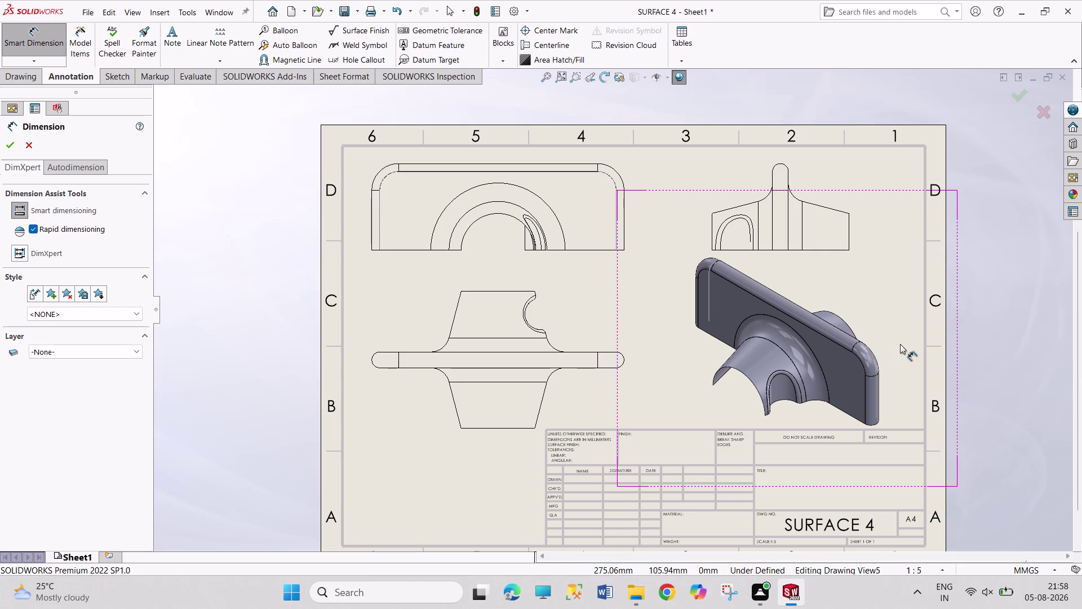
Add the 130 mm overall height dimension beside the front view.
click(506, 428)
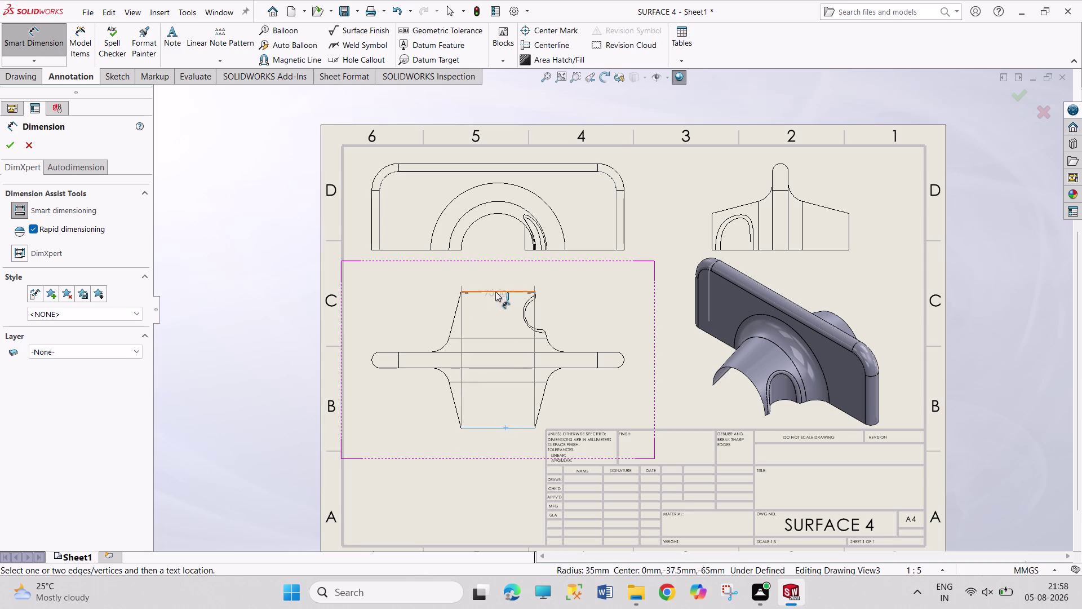
click(495, 292)
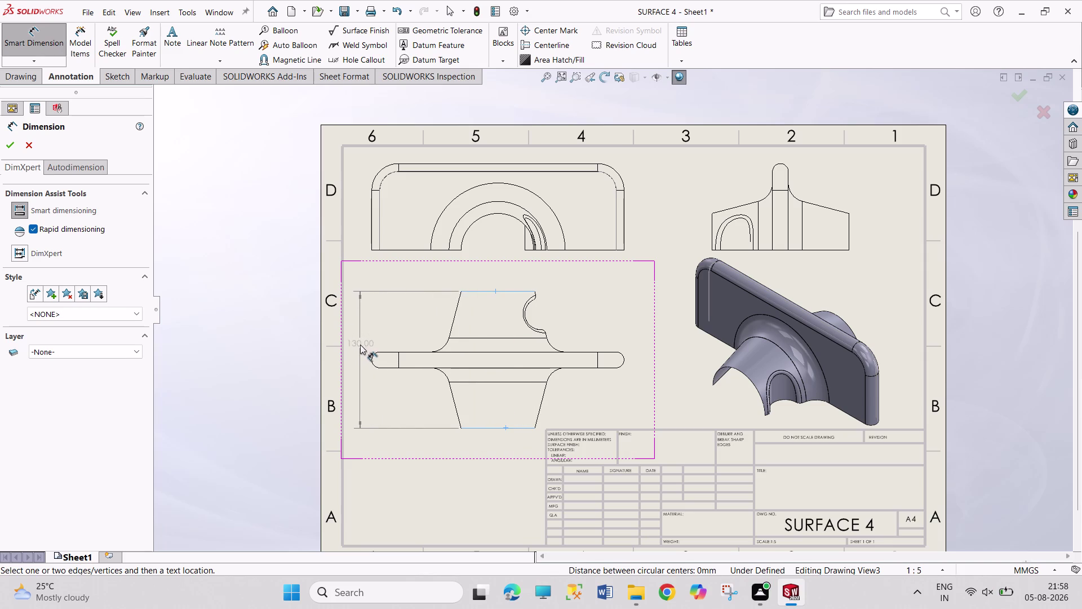
click(360, 335)
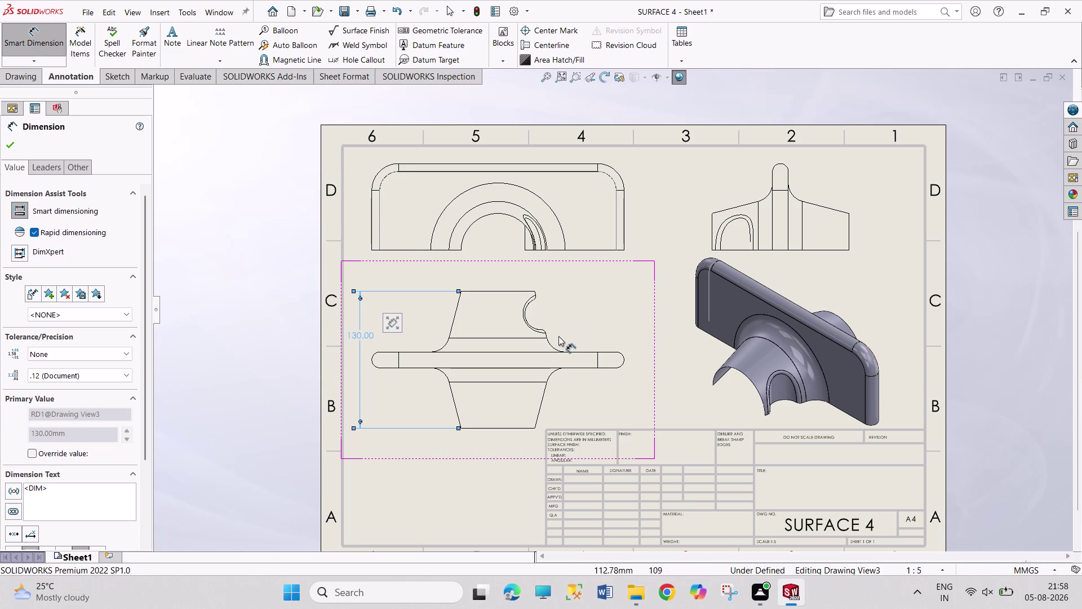
click(528, 326)
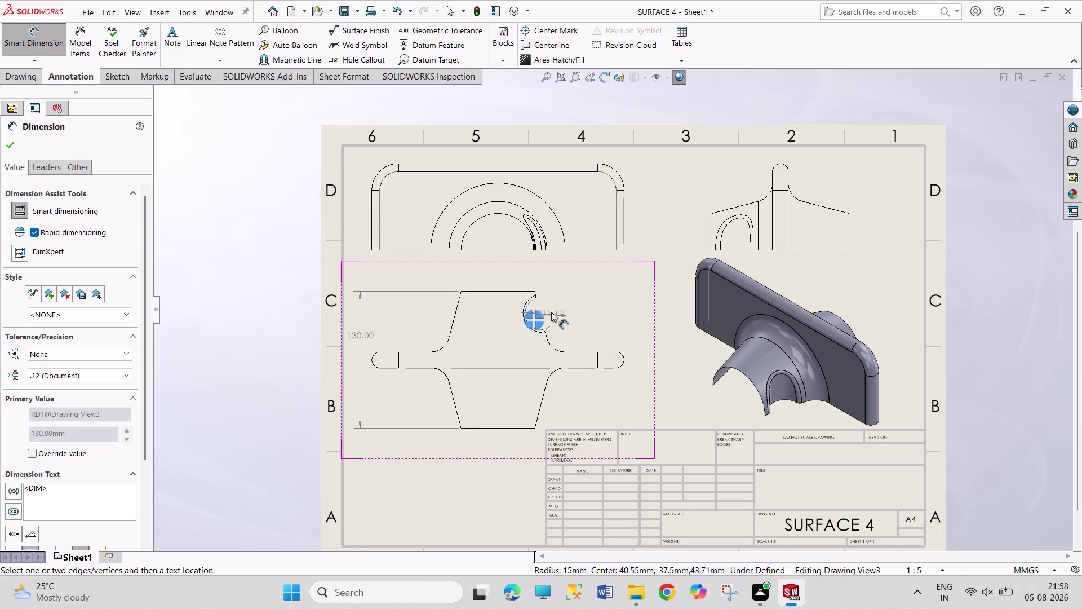
Label the curved notch arc with an R15 radius, discarding an accidental top-view dimension.
click(542, 317)
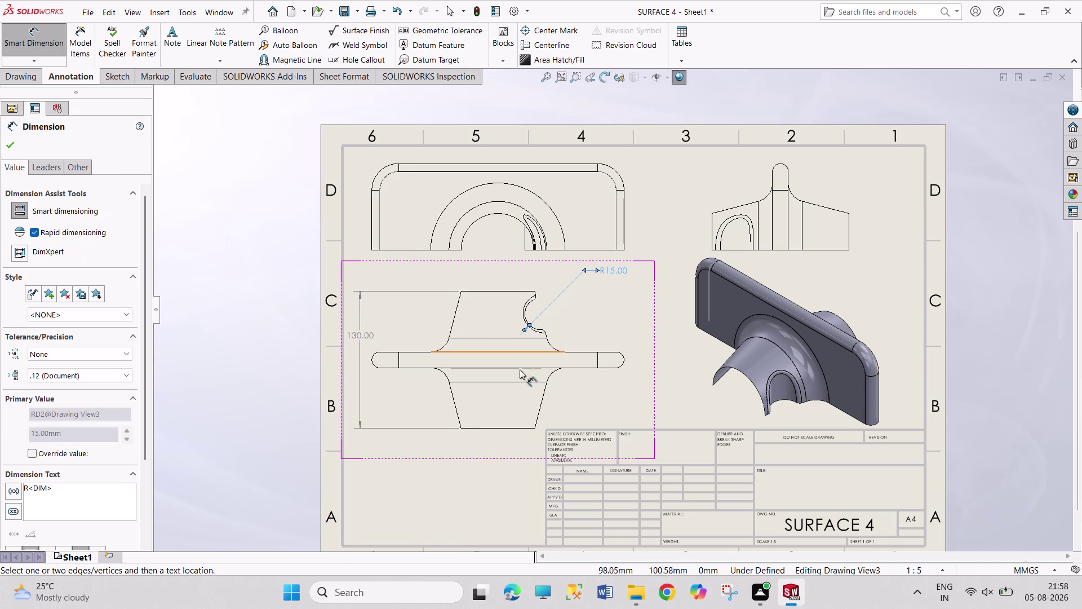
click(371, 234)
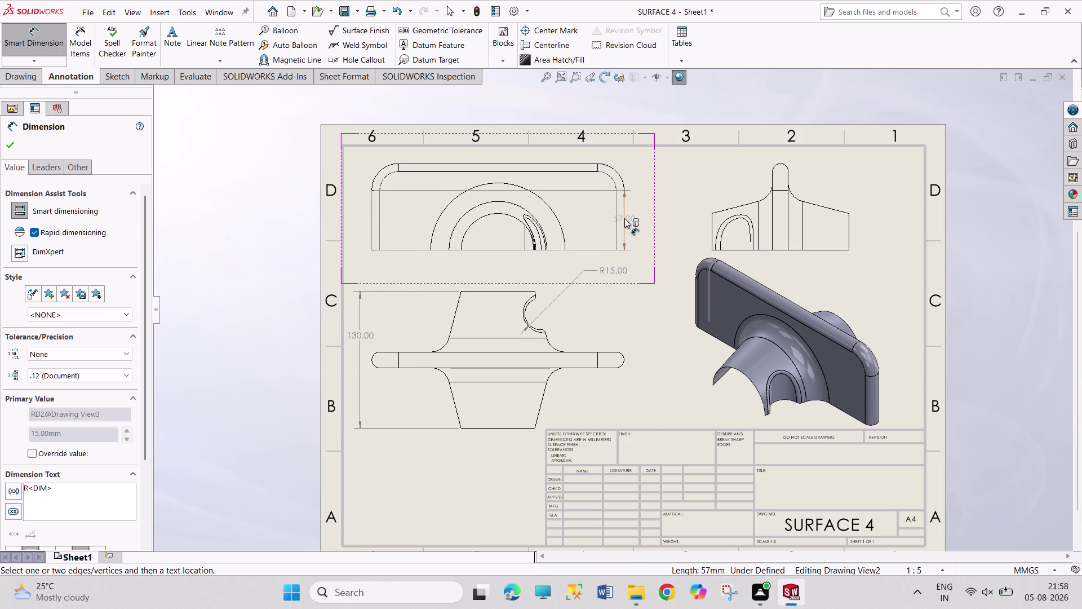
click(624, 218)
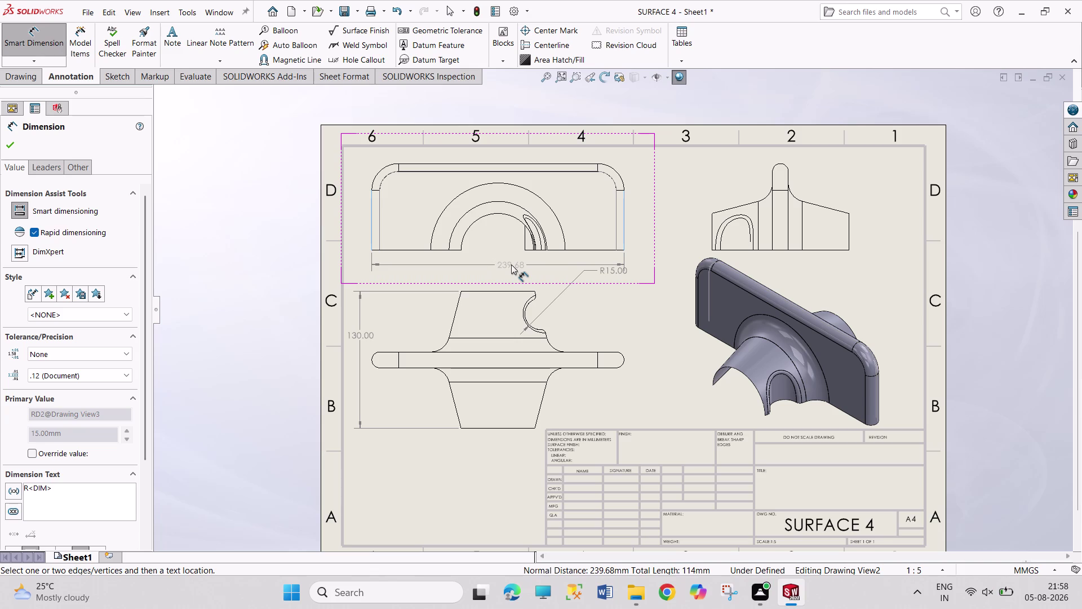
key(Escape)
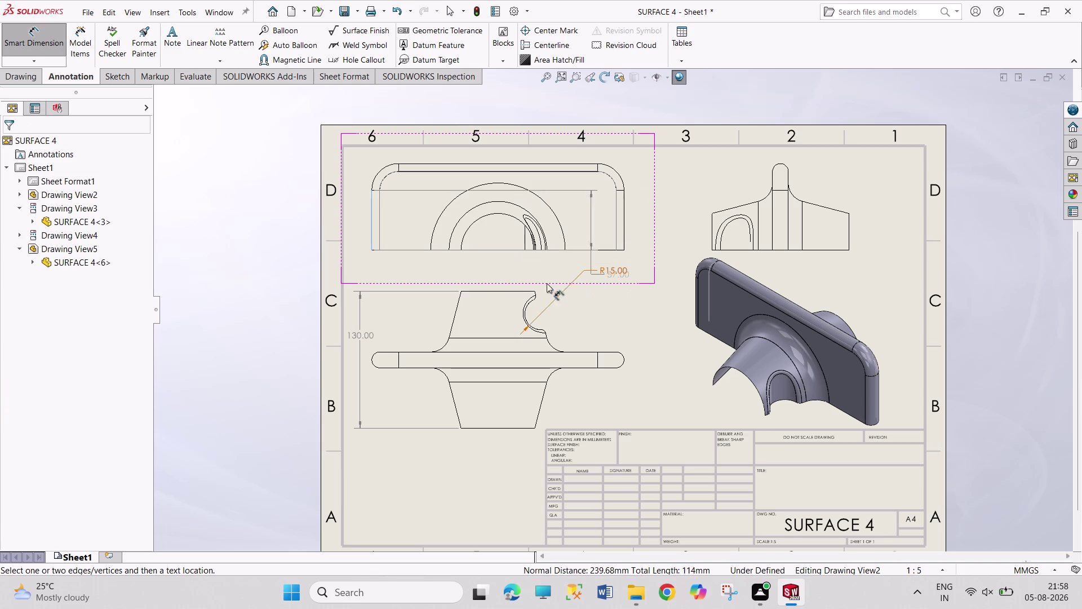
key(Escape)
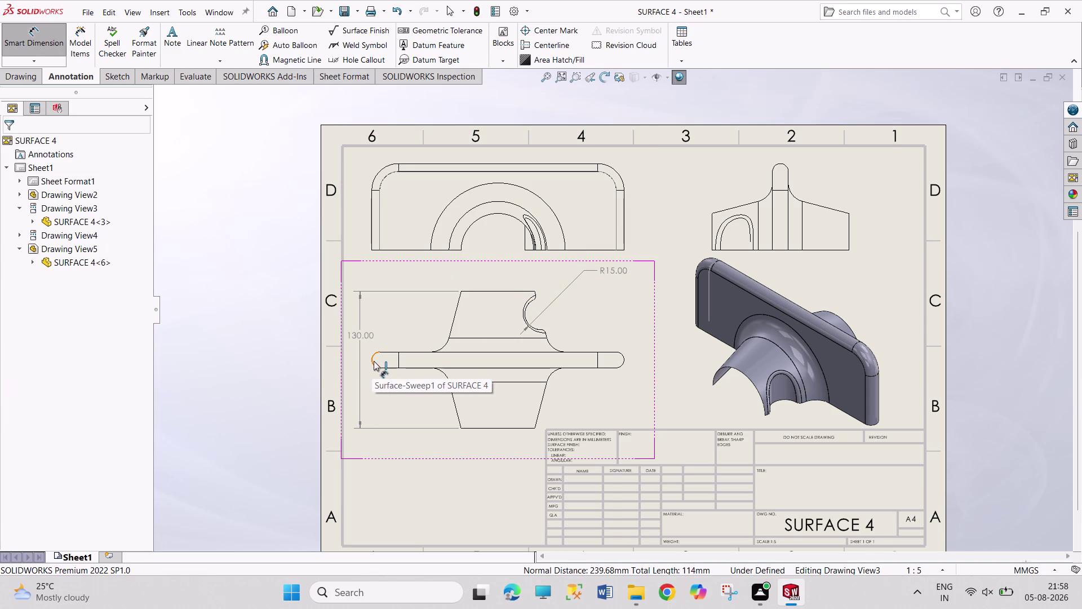
click(371, 359)
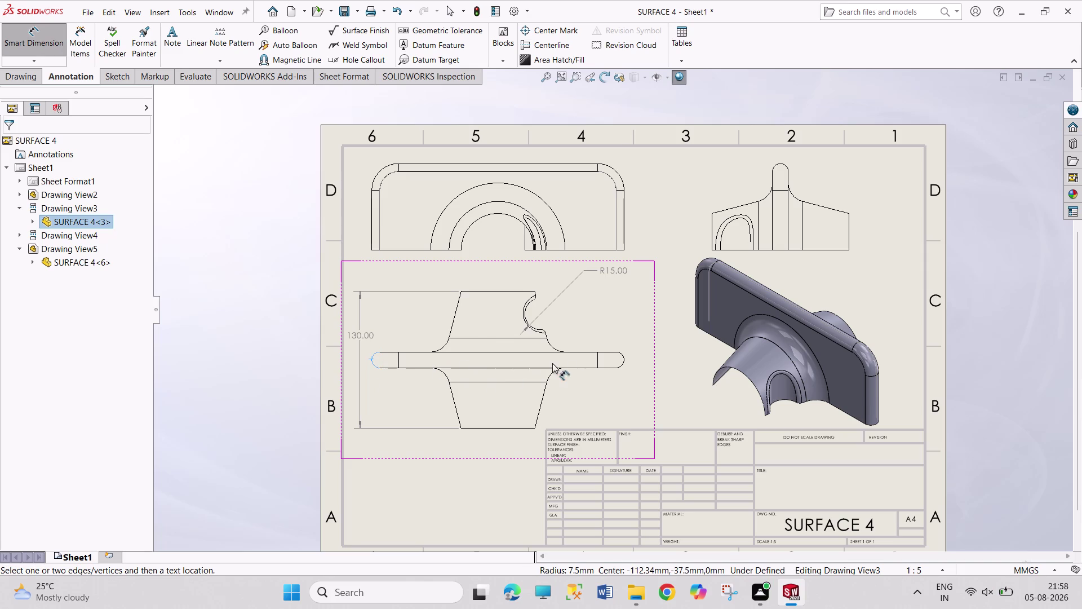
click(625, 359)
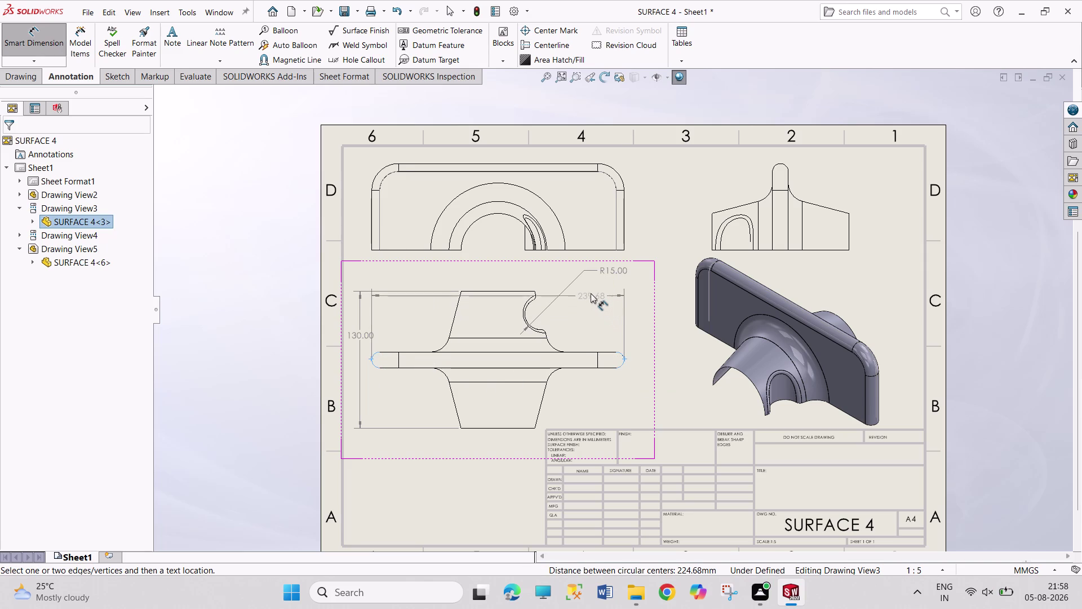
key(Escape)
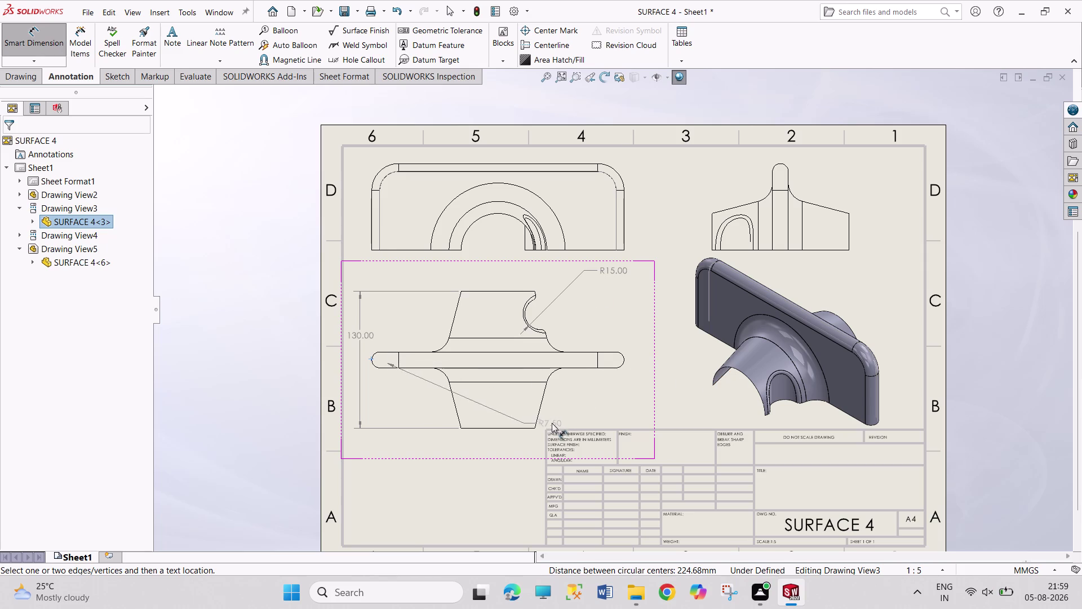
key(Escape)
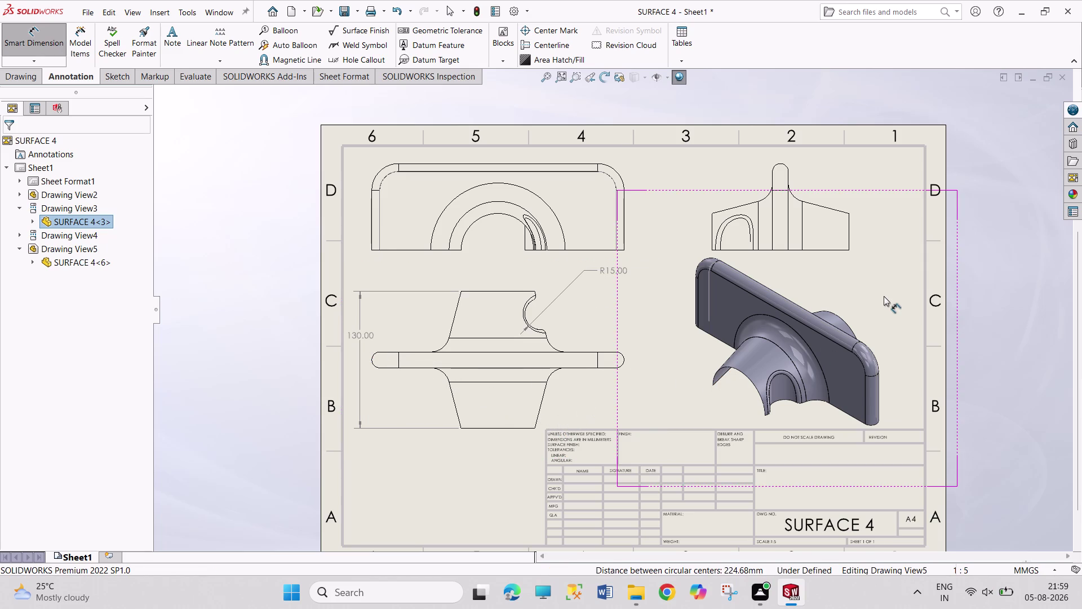
click(583, 252)
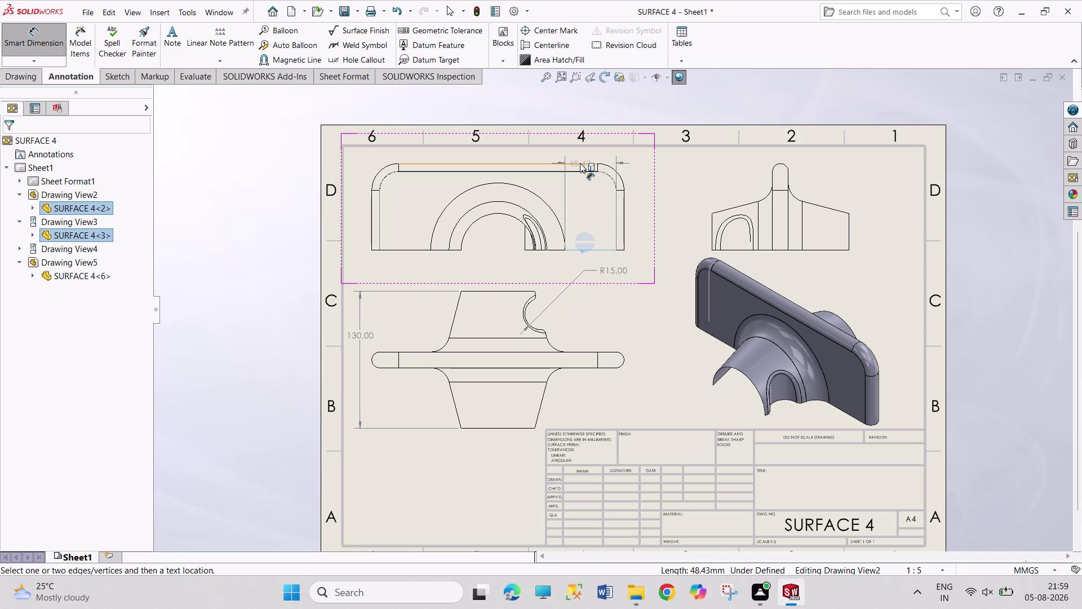
click(580, 163)
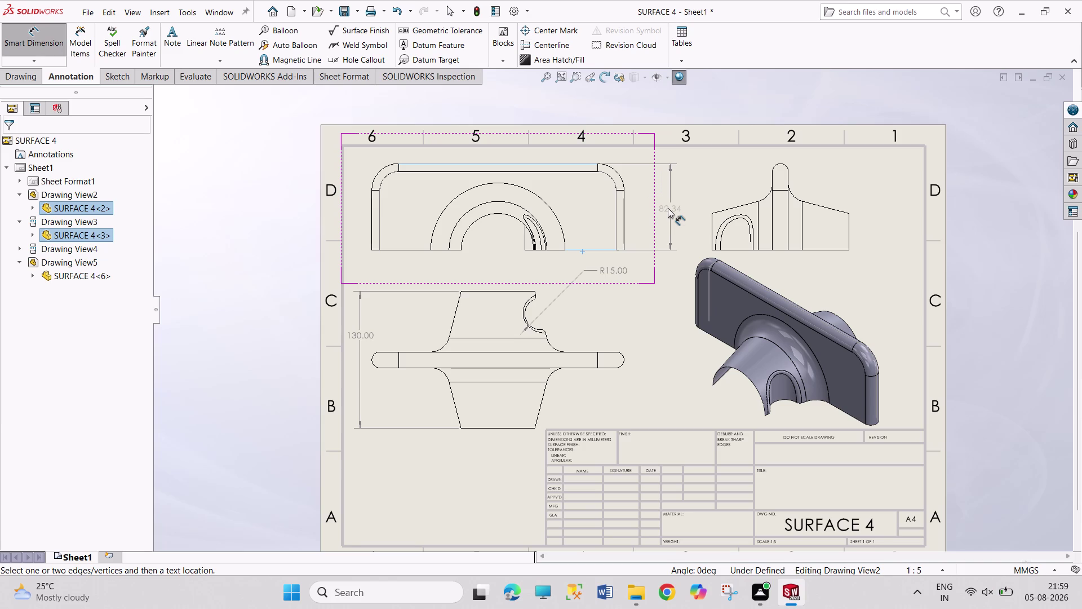
key(Escape)
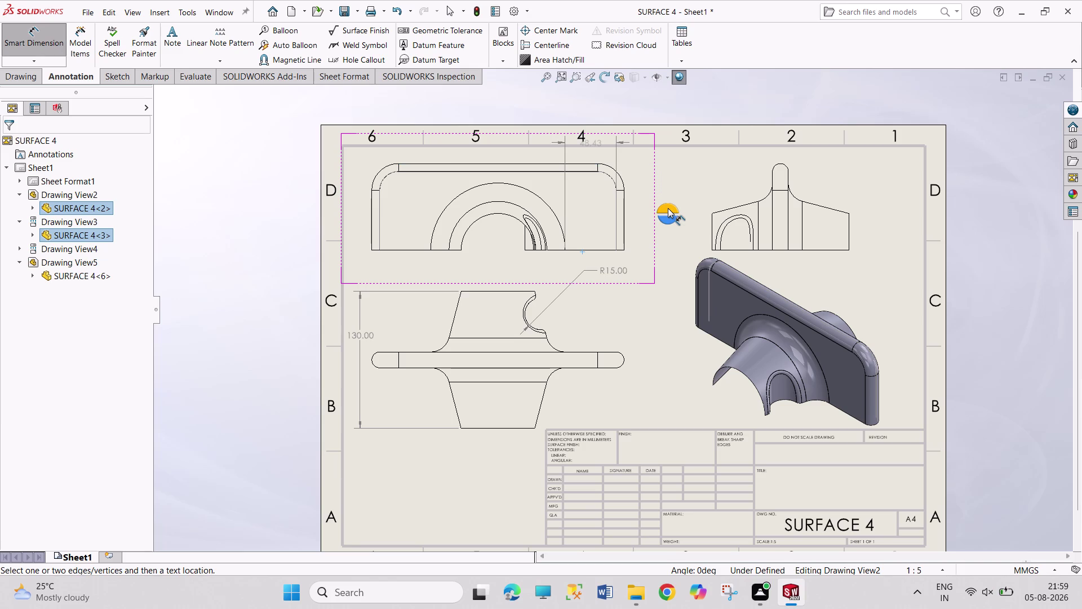
key(Escape)
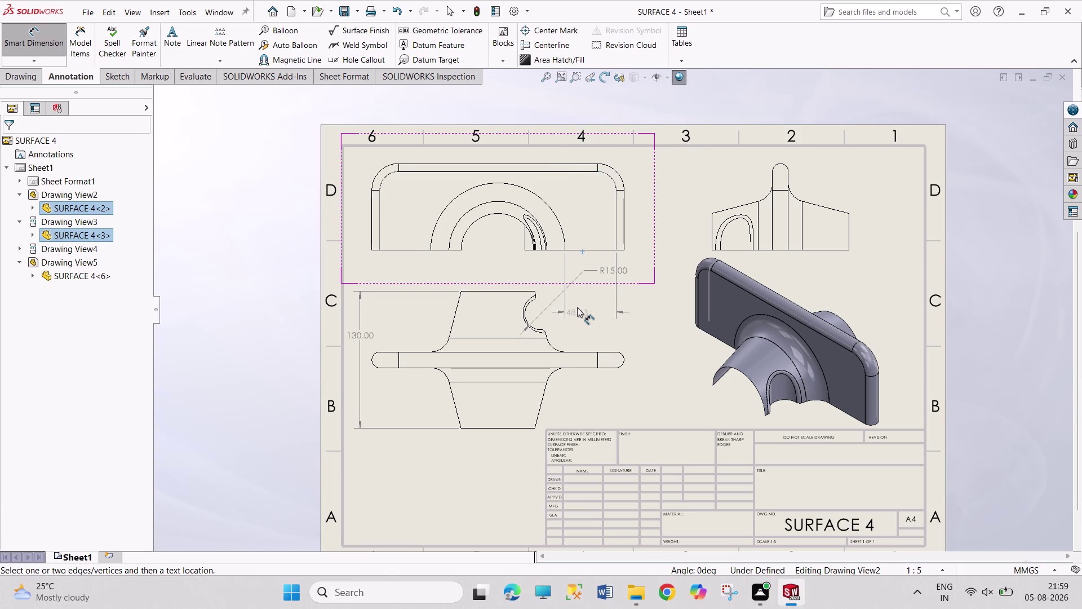
key(Escape)
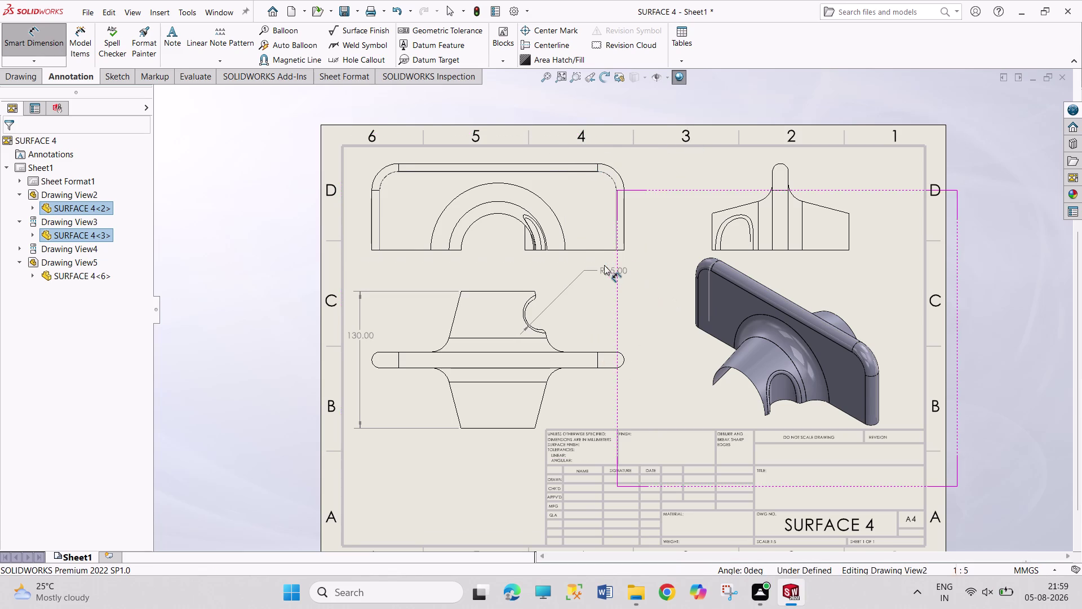
click(587, 249)
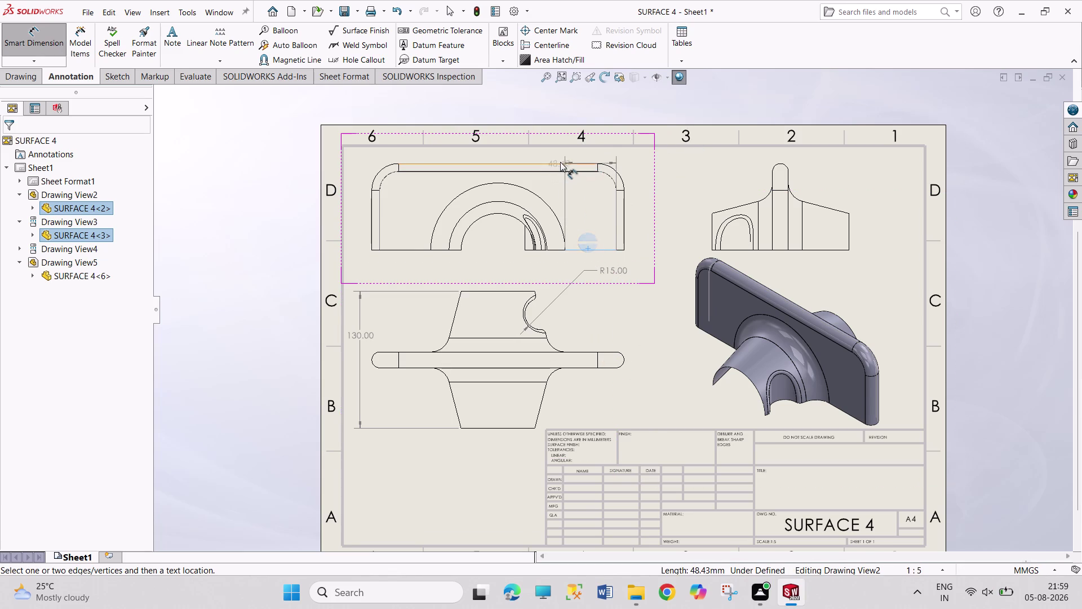
click(563, 164)
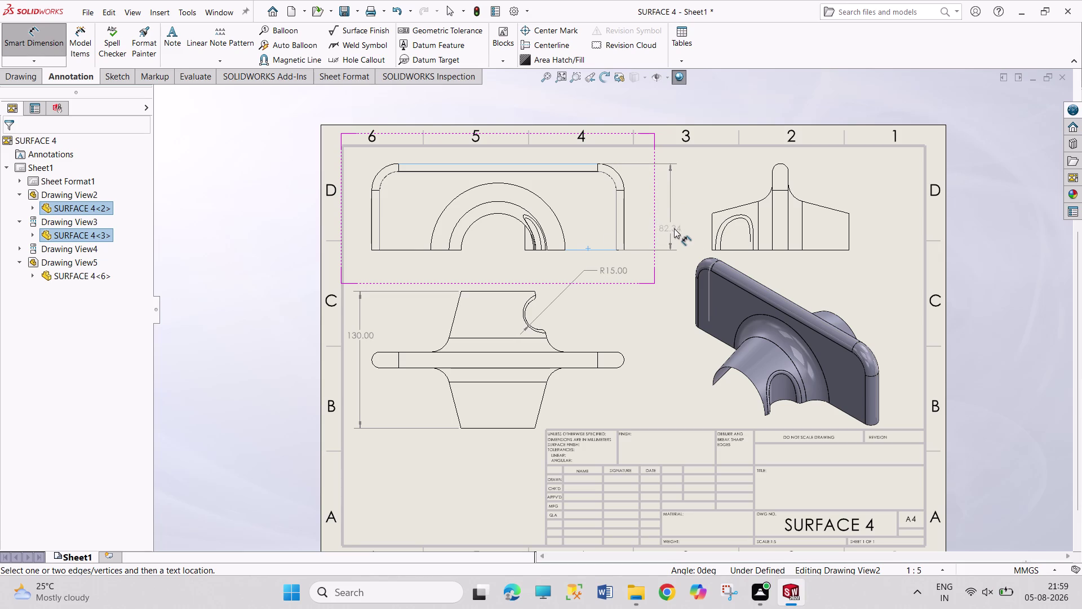
key(Escape)
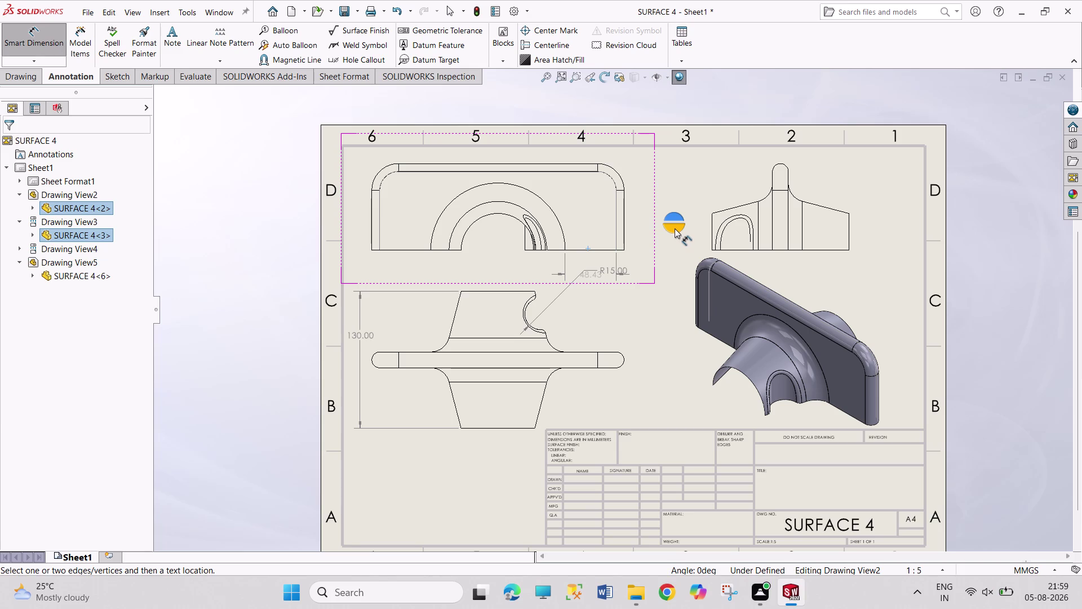
key(Escape)
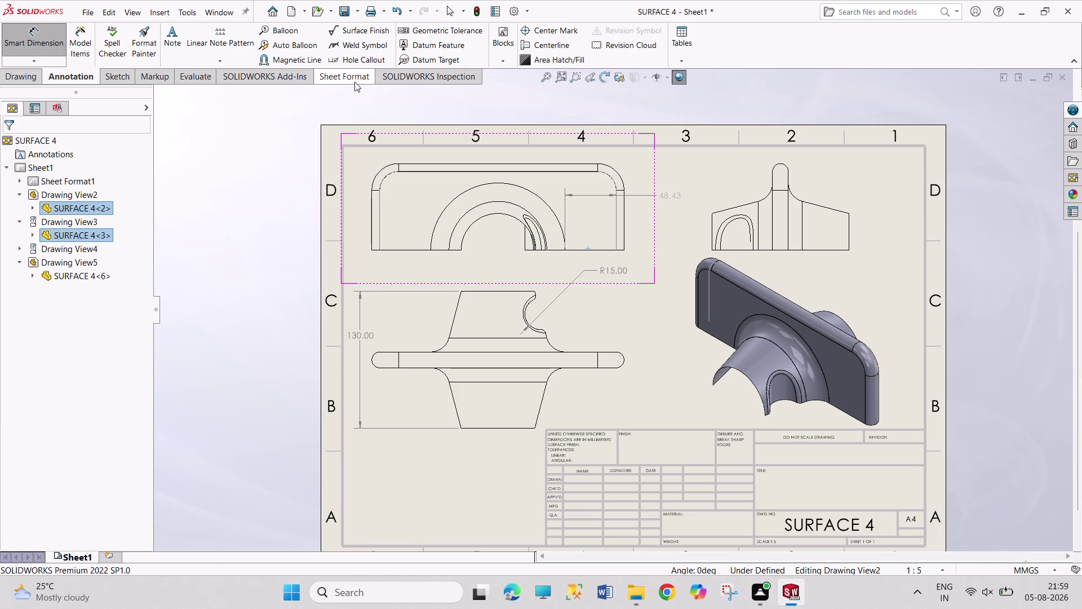
key(Escape)
key(Escape)
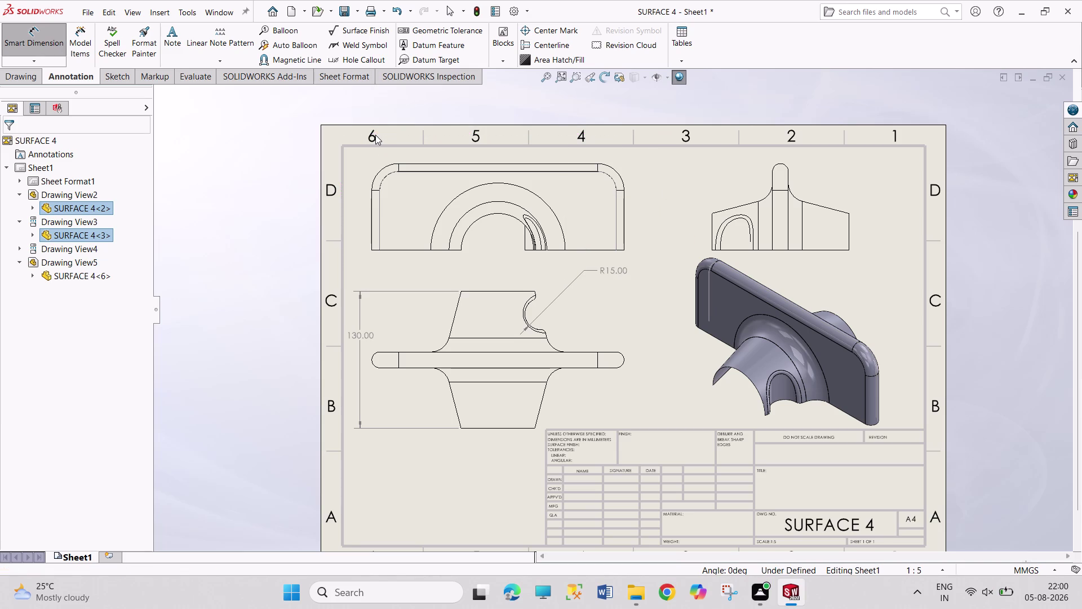
Preview the front view's edge-to-edge width of 239.68 mm, then cancel it unplaced.
click(472, 14)
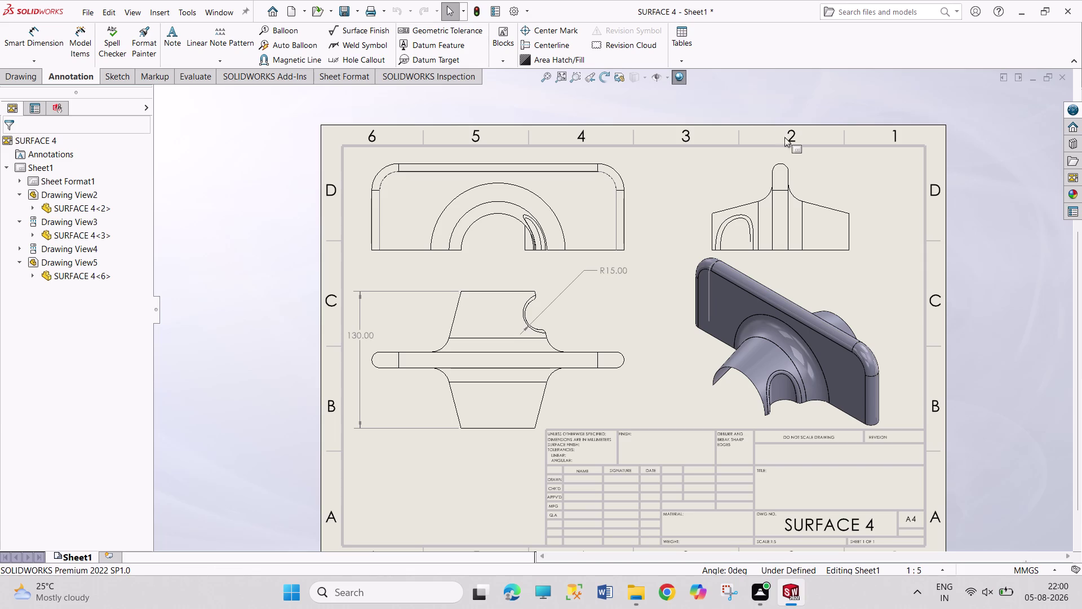
right_drag(978, 258, 971, 148)
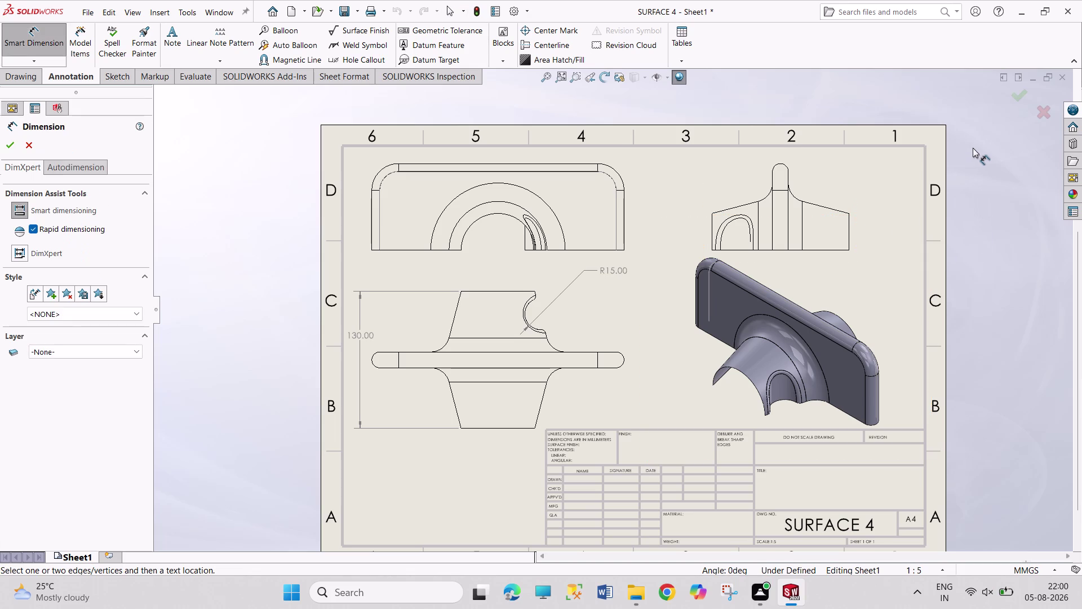
click(372, 232)
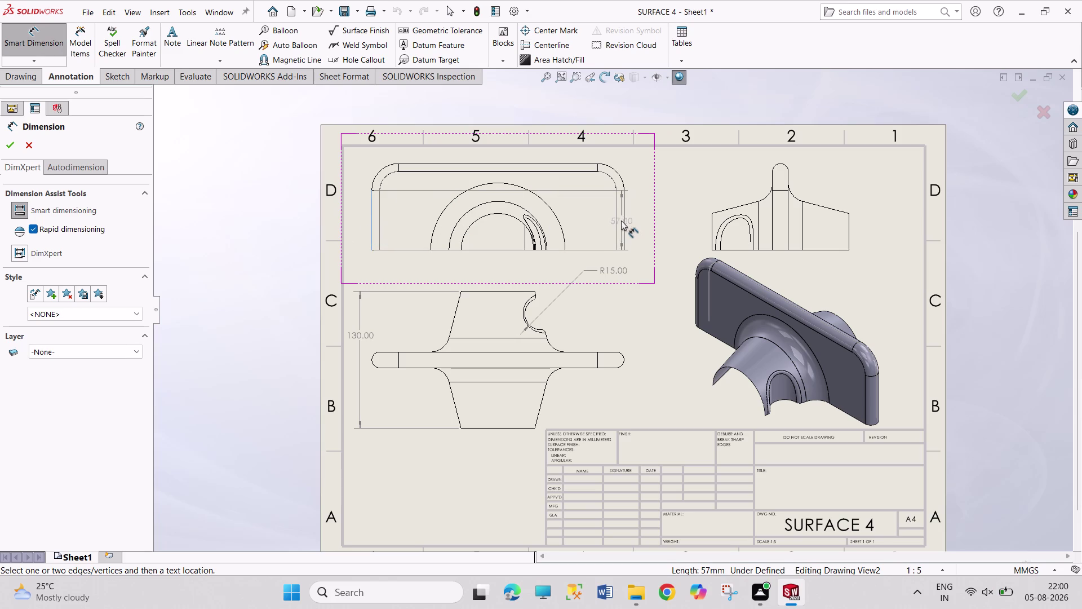
scroll(down, 3)
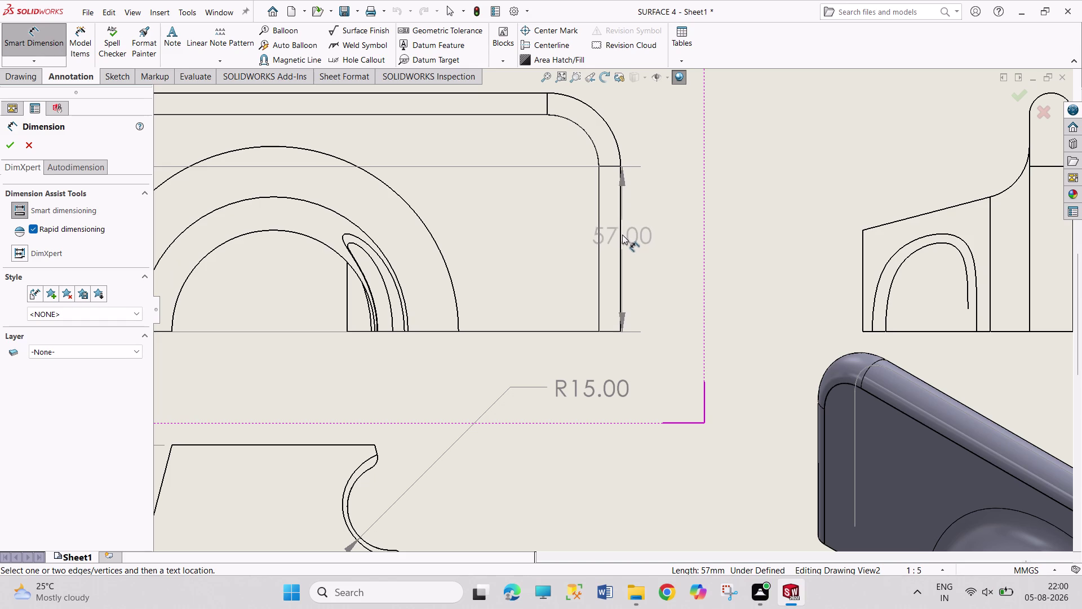
click(621, 233)
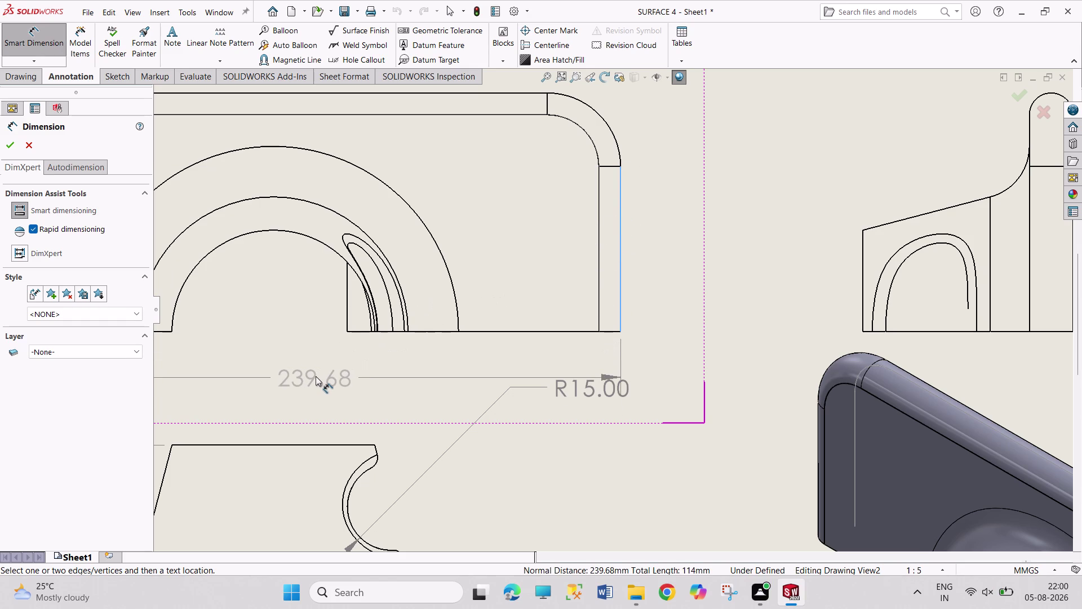
scroll(up, 3)
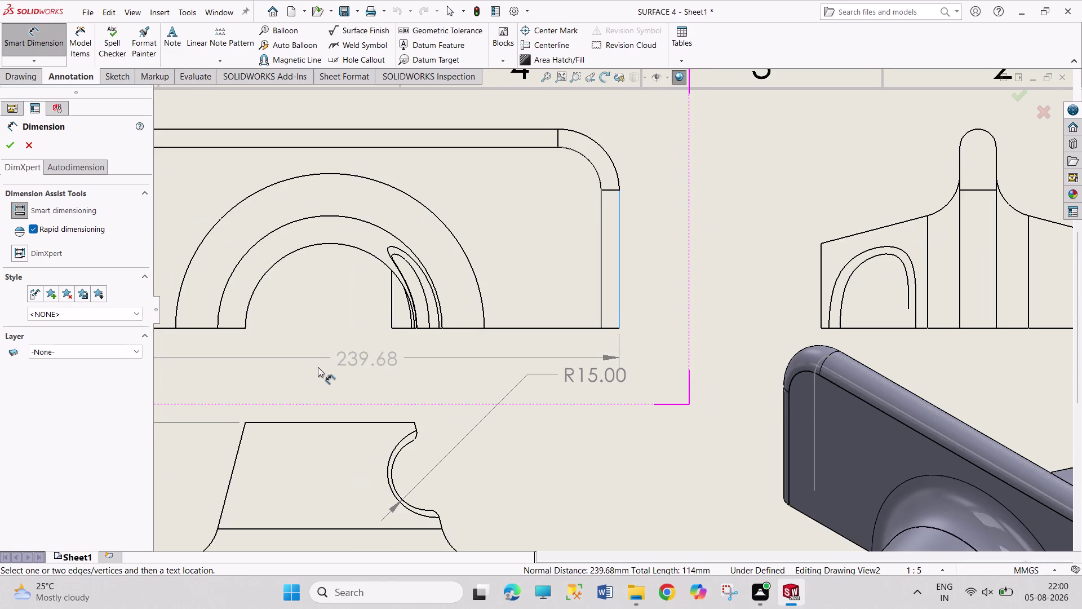
scroll(up, 3)
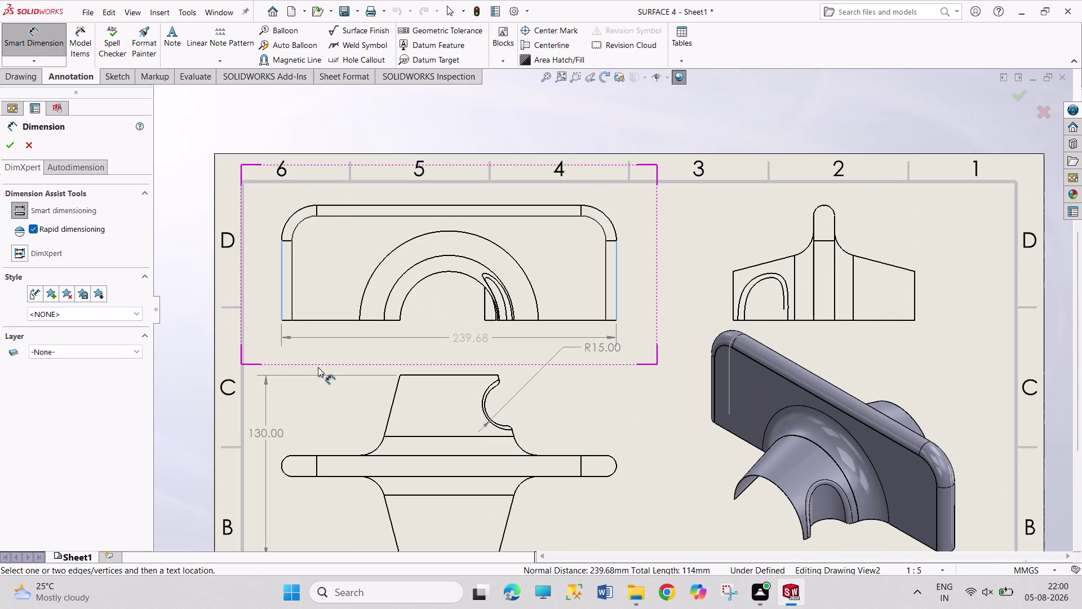
key(Escape)
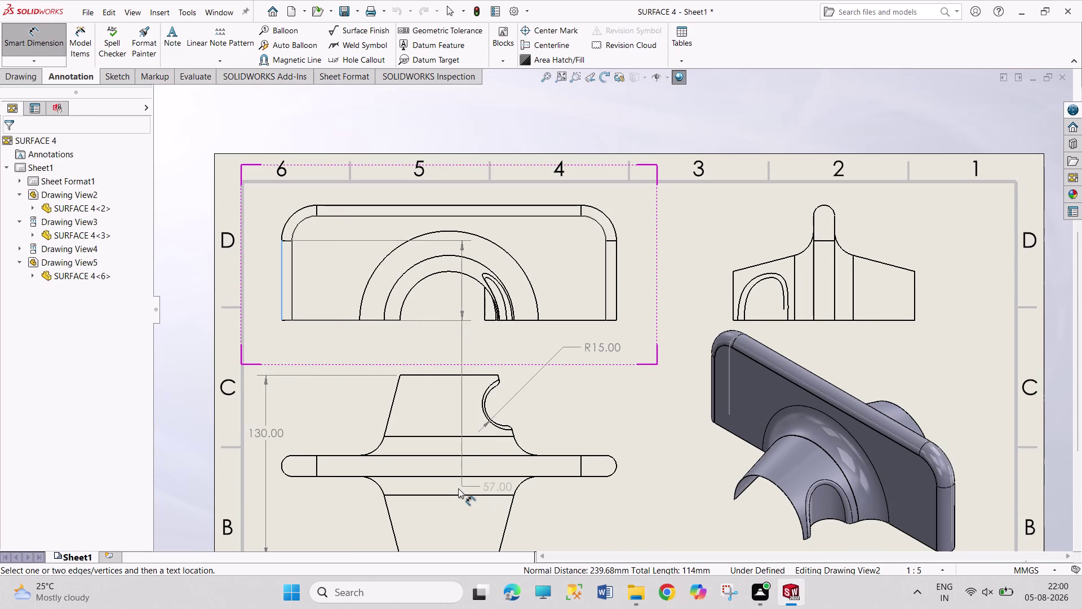
key(Escape)
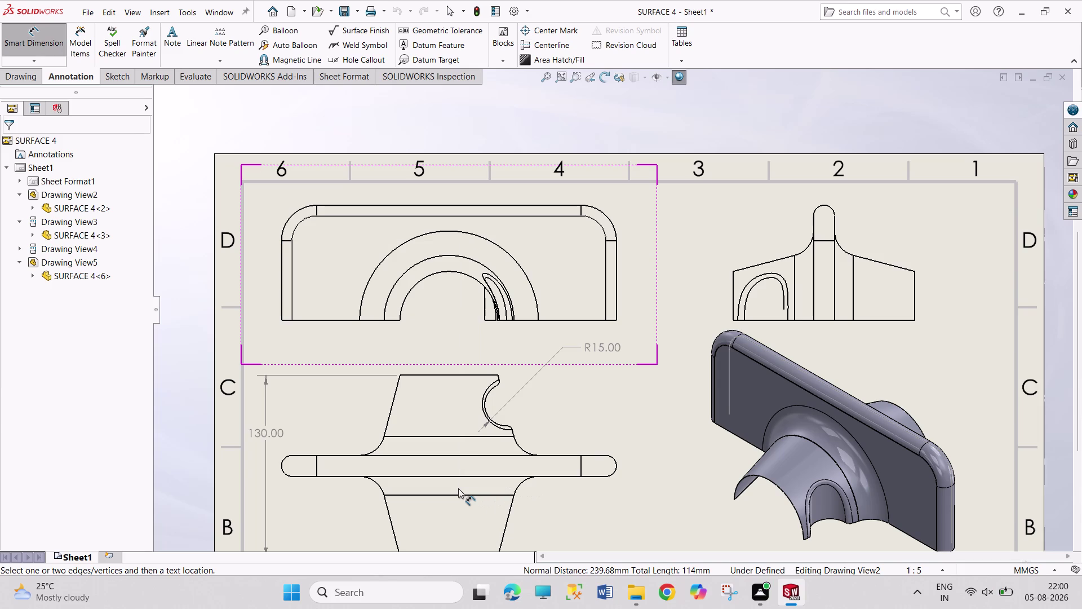
click(525, 321)
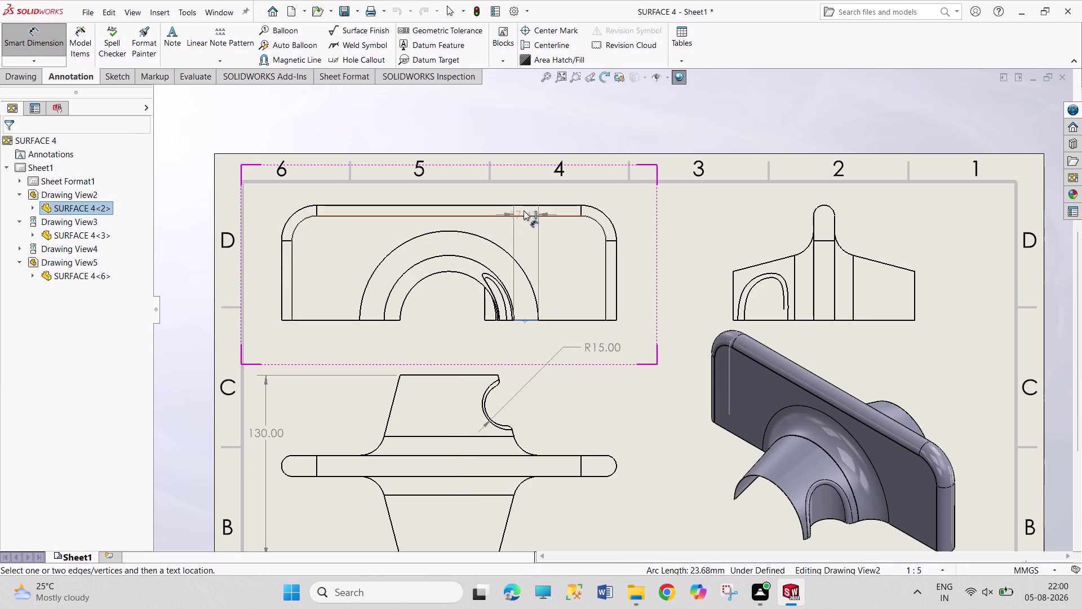
click(524, 204)
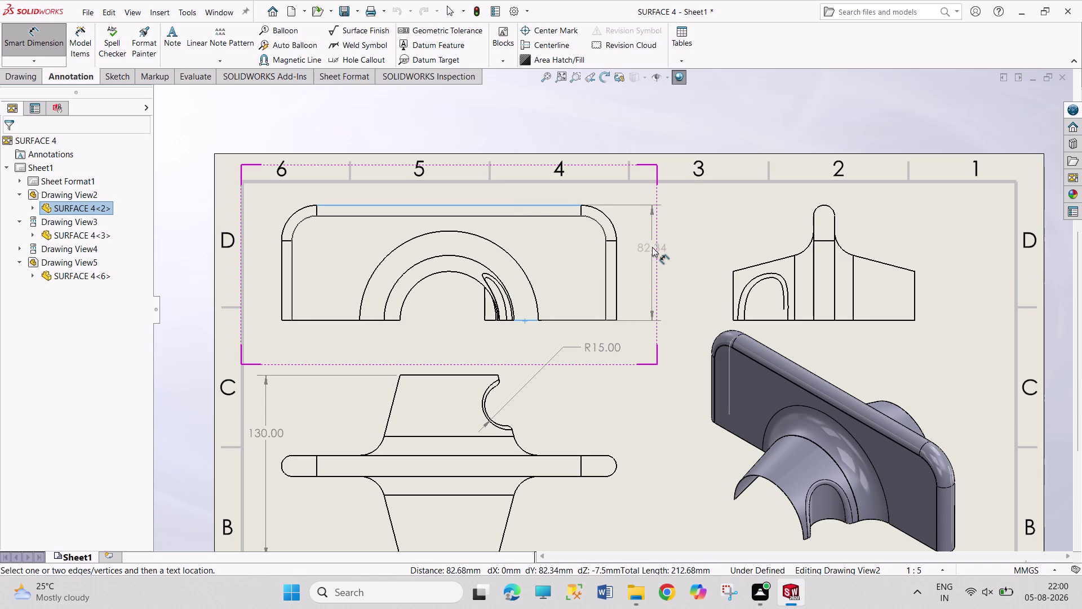
key(Escape)
key(Escape)
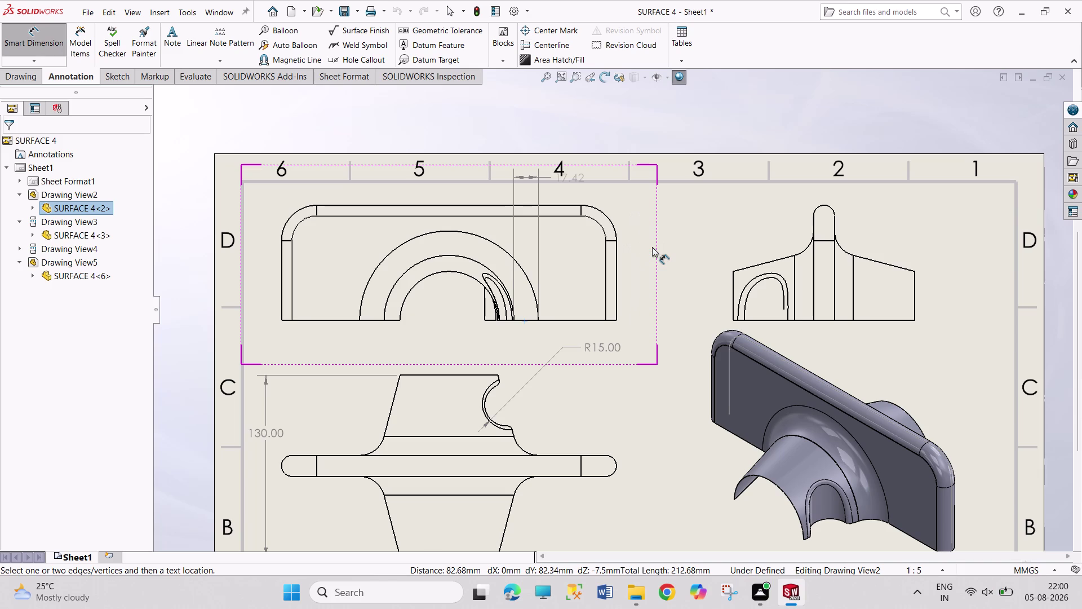
key(Escape)
key(Escape)
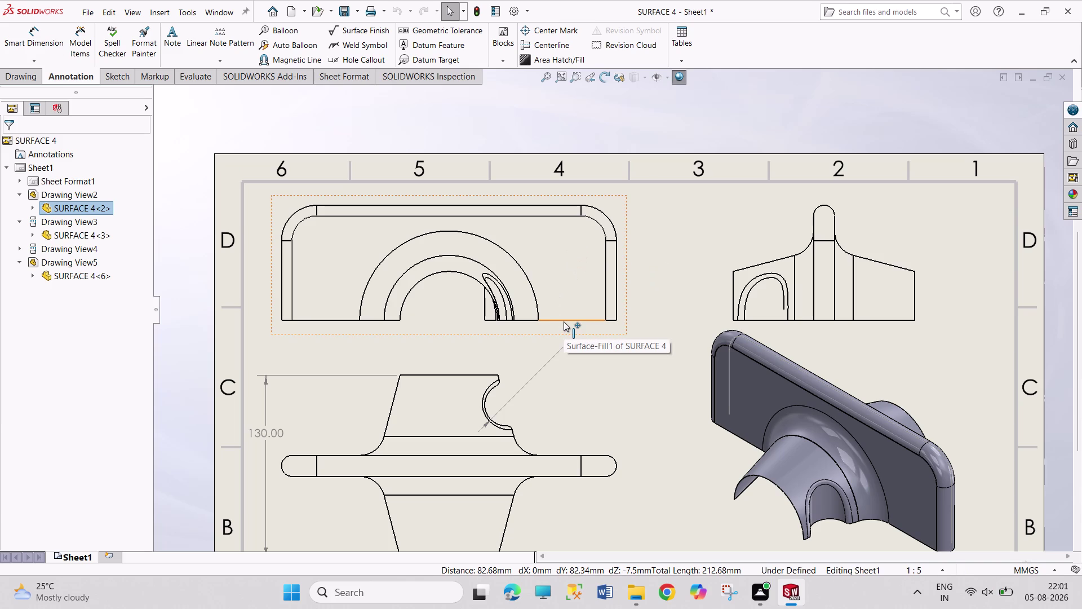
right_click(708, 69)
Switch to the 1 SURFACE 4 part window from the Window menu's document list.
click(653, 129)
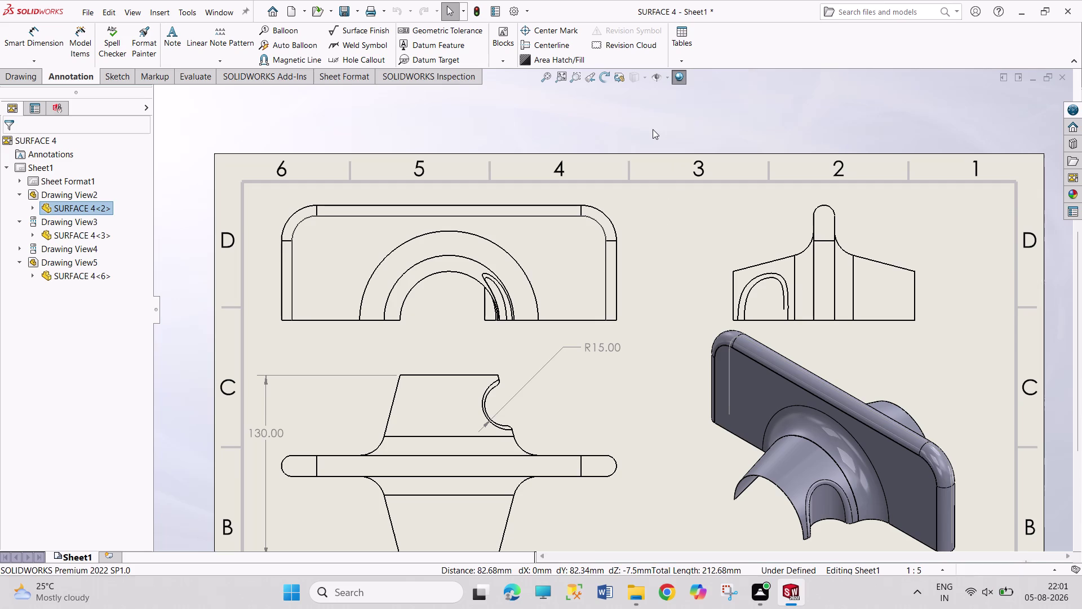
click(410, 98)
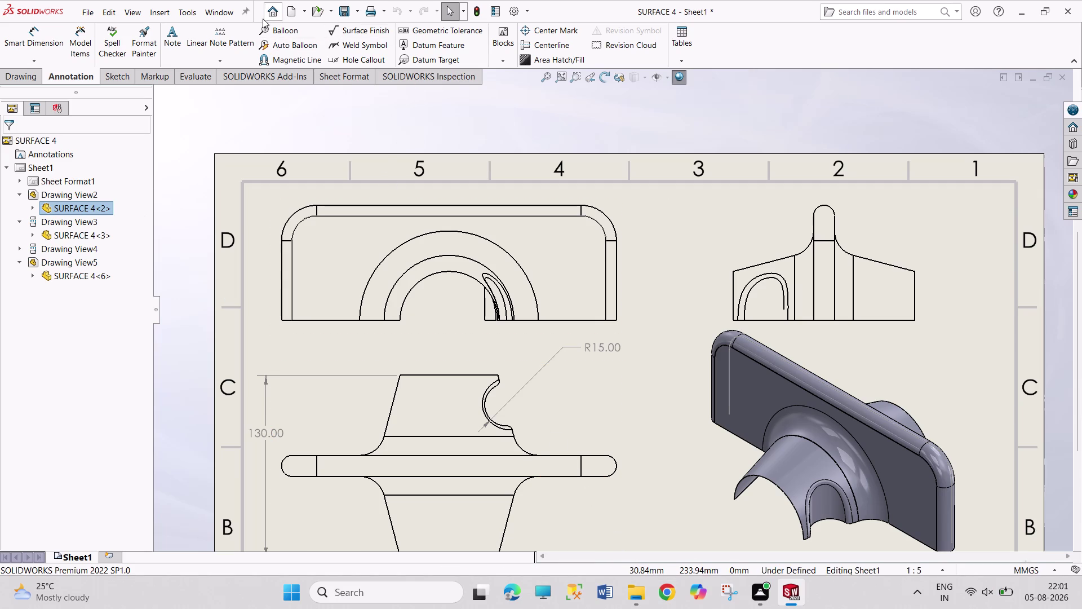
click(230, 5)
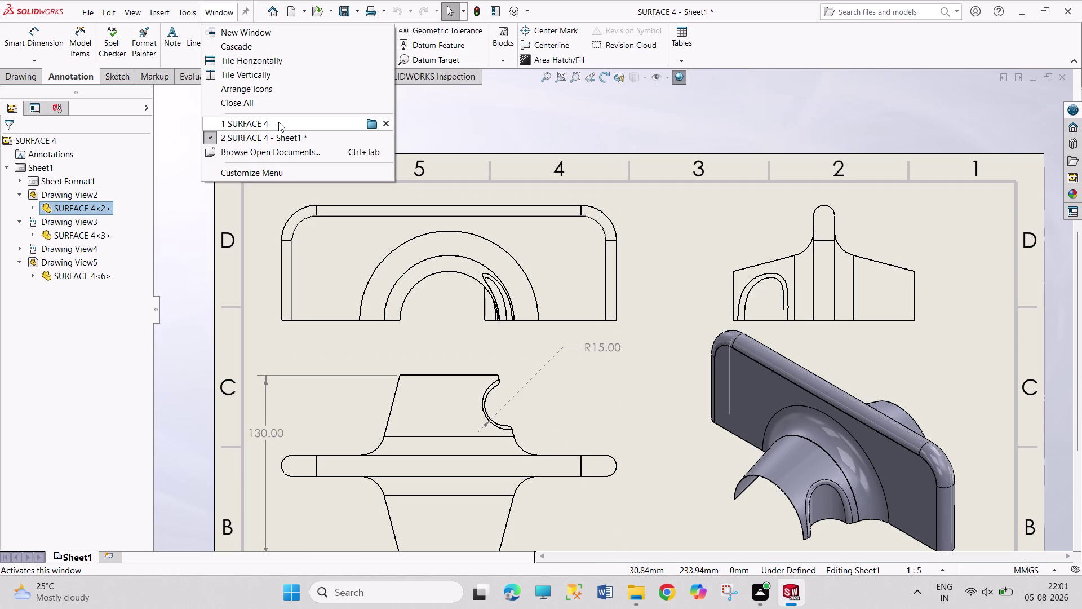
click(278, 122)
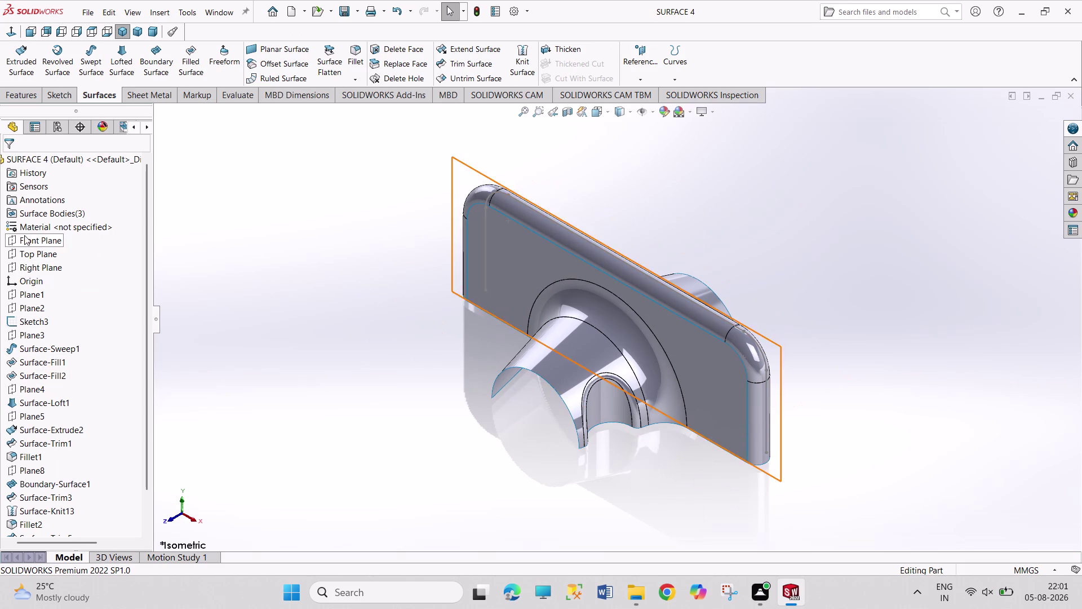
click(39, 321)
click(50, 286)
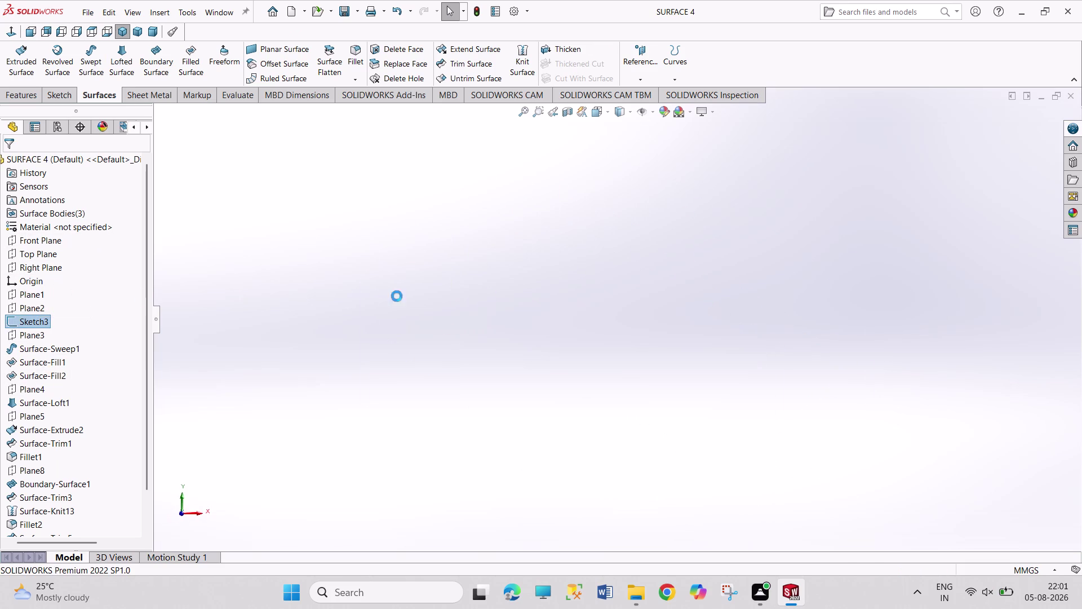
scroll(up, 3)
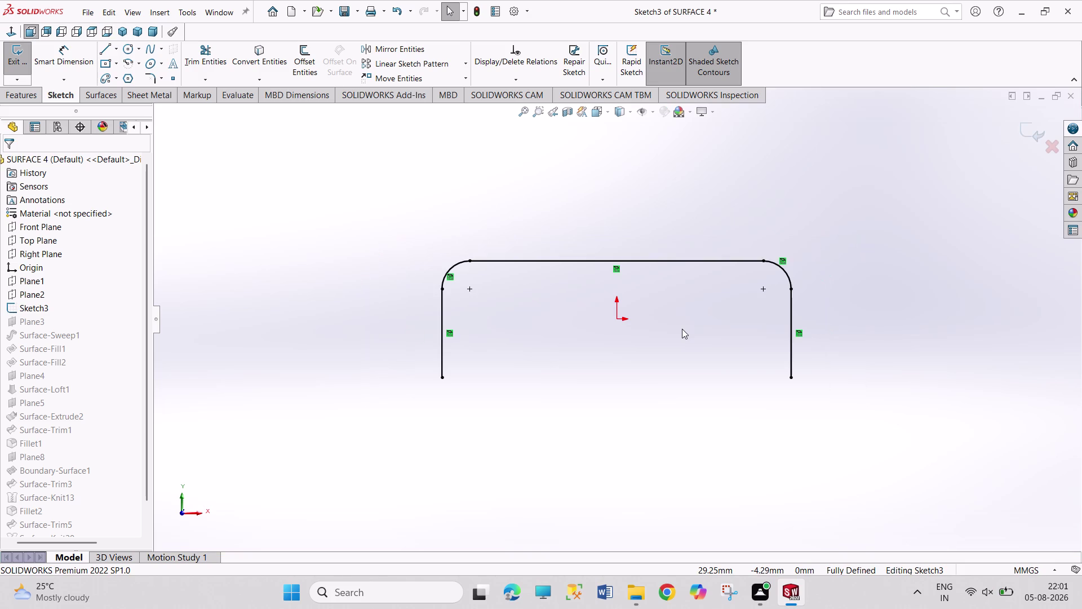
right_drag(685, 398, 667, 258)
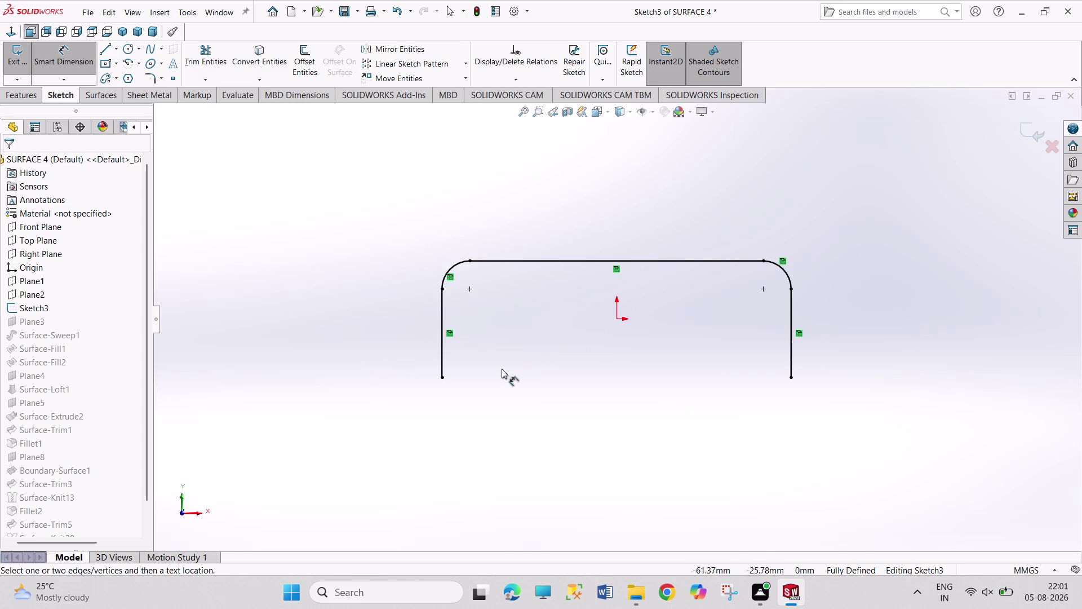
click(442, 378)
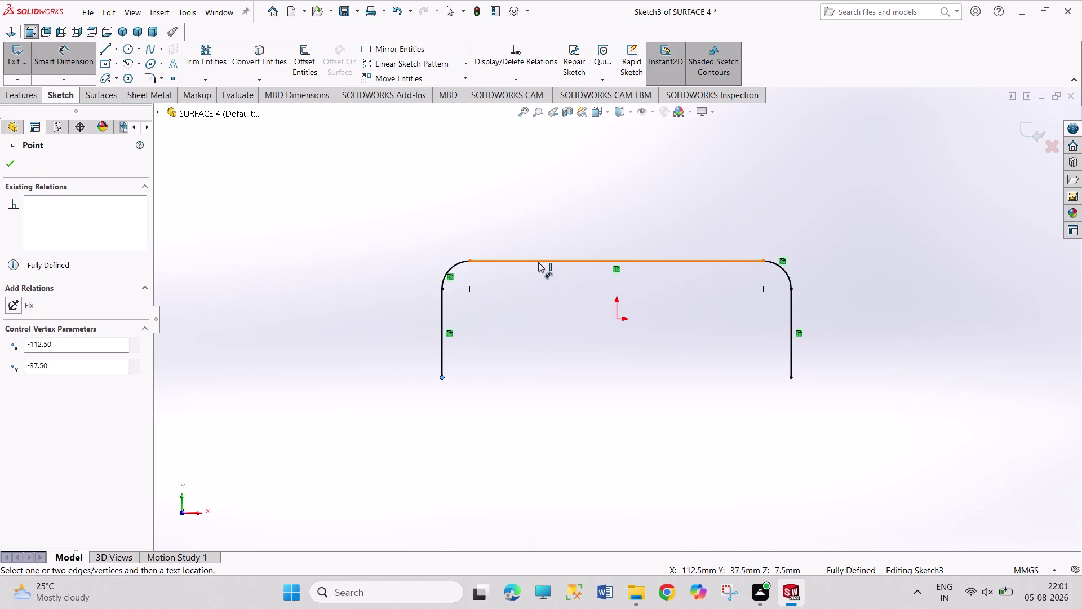
click(538, 262)
click(374, 308)
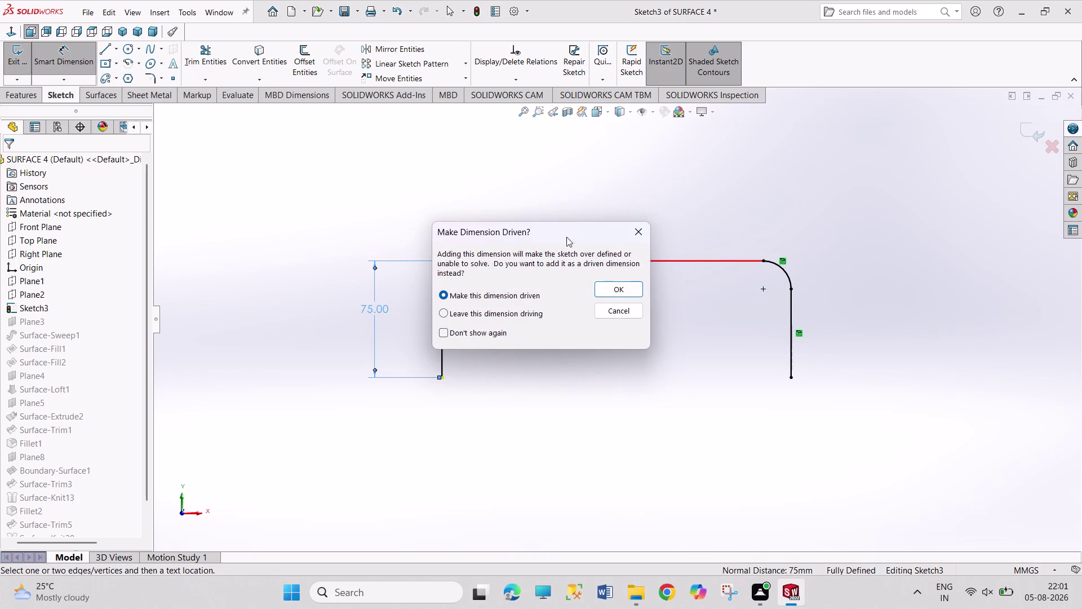
click(632, 233)
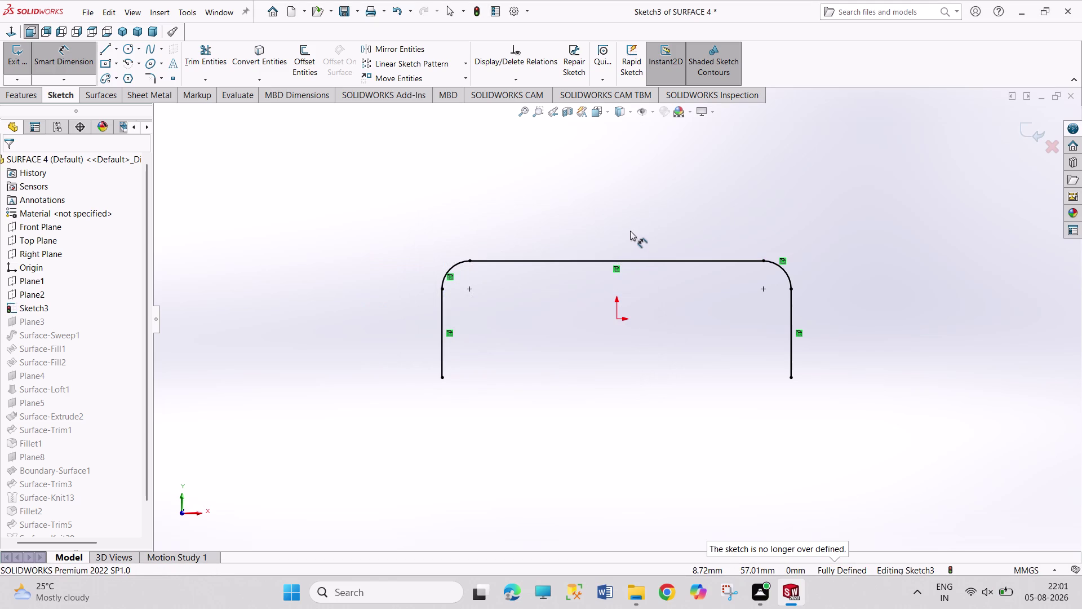
right_click(628, 229)
click(642, 265)
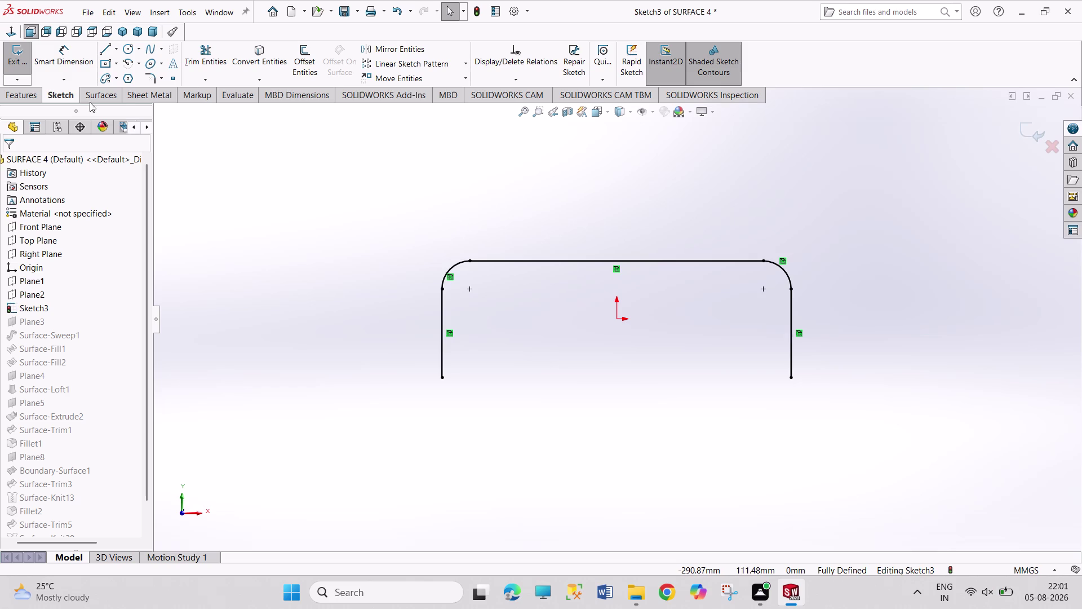
click(33, 308)
click(301, 248)
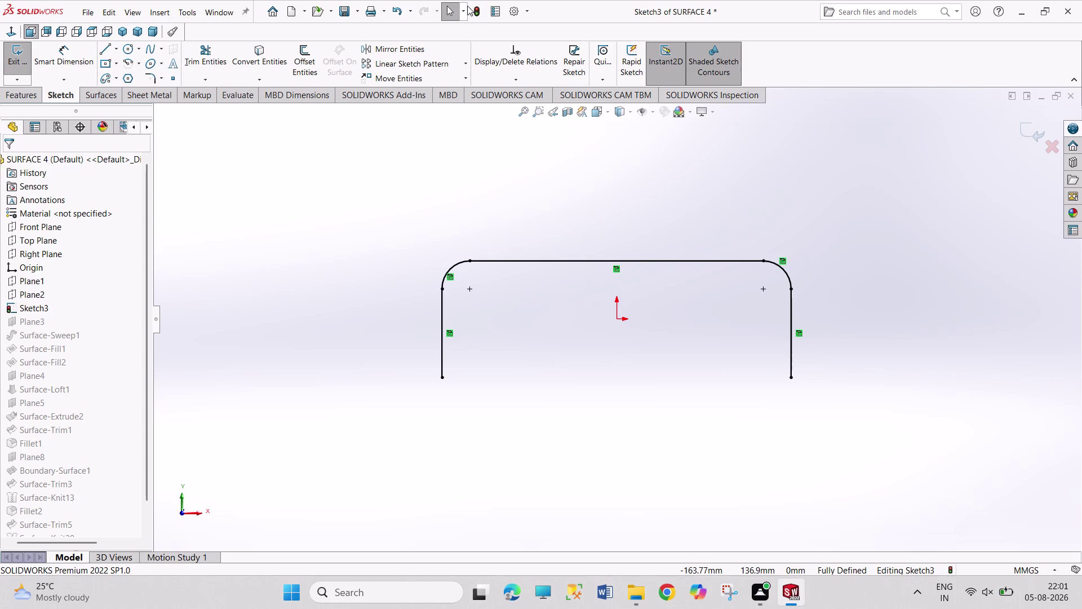
click(476, 10)
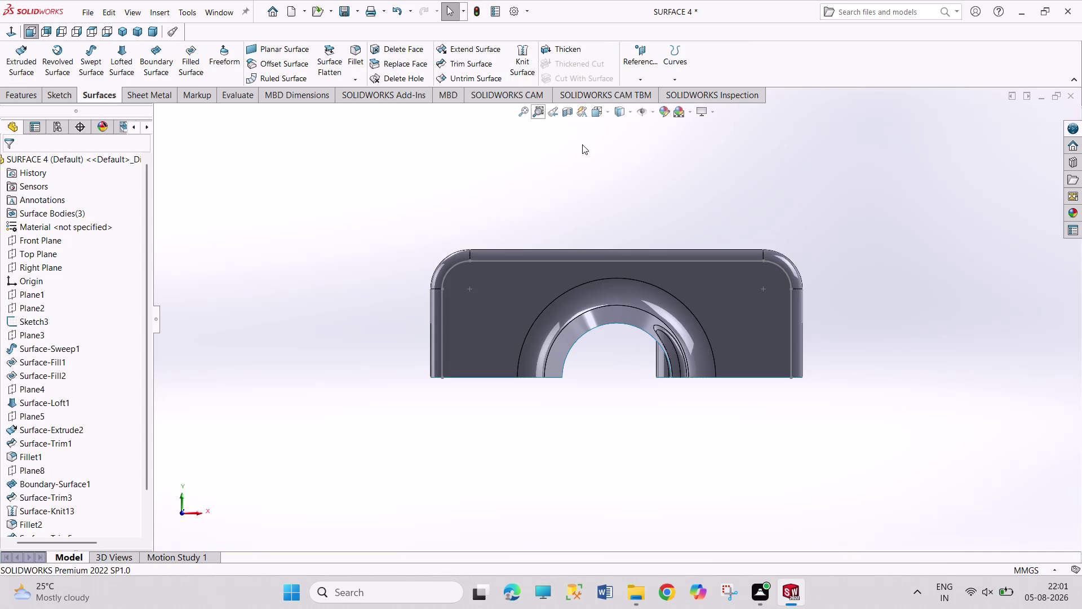
middle_drag(582, 144, 538, 235)
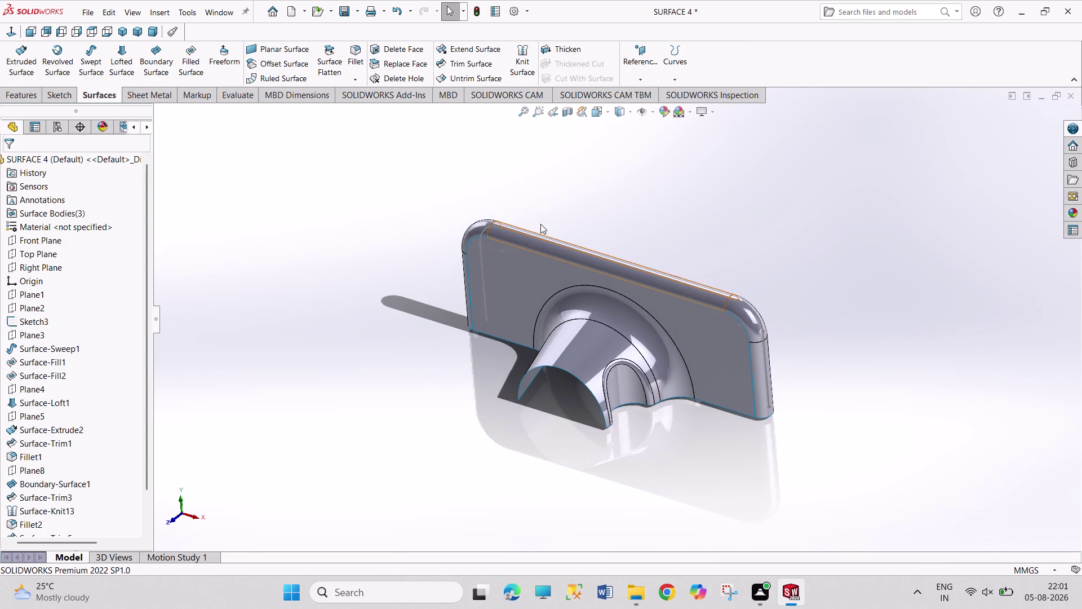